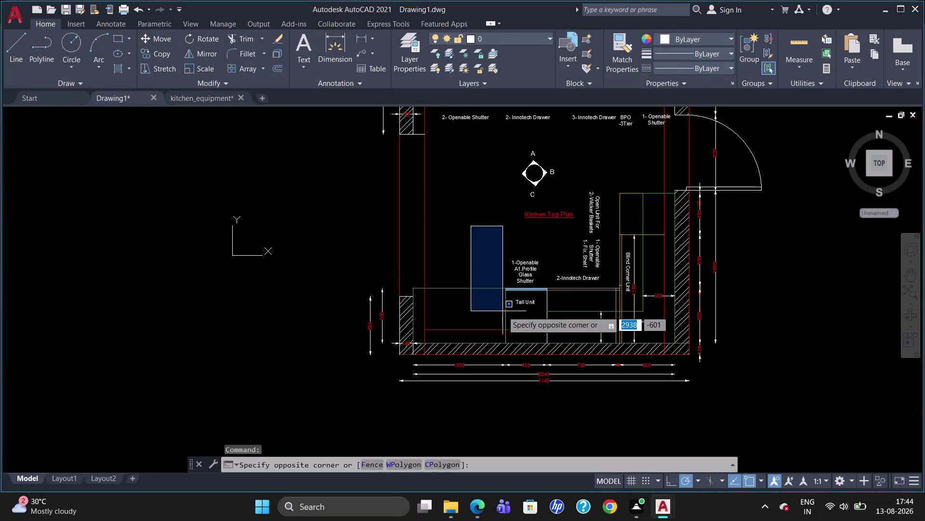
click(486, 179)
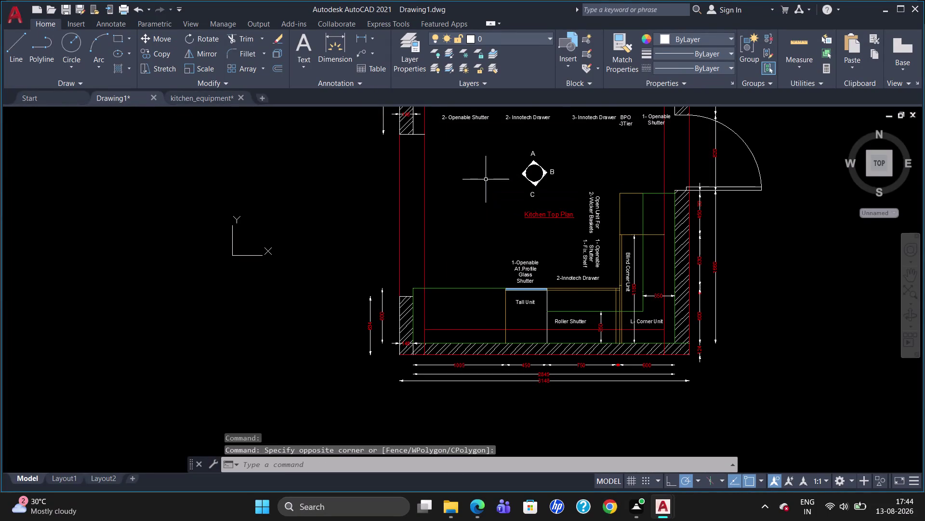